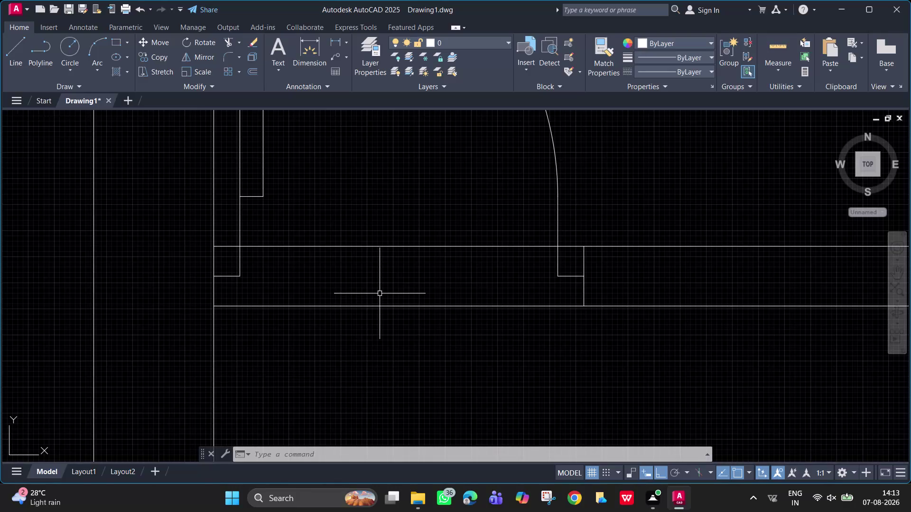
Trim away the wall lines crossing the doorway with a fence.
text(tr)
key(space)
drag(400, 228, 416, 327)
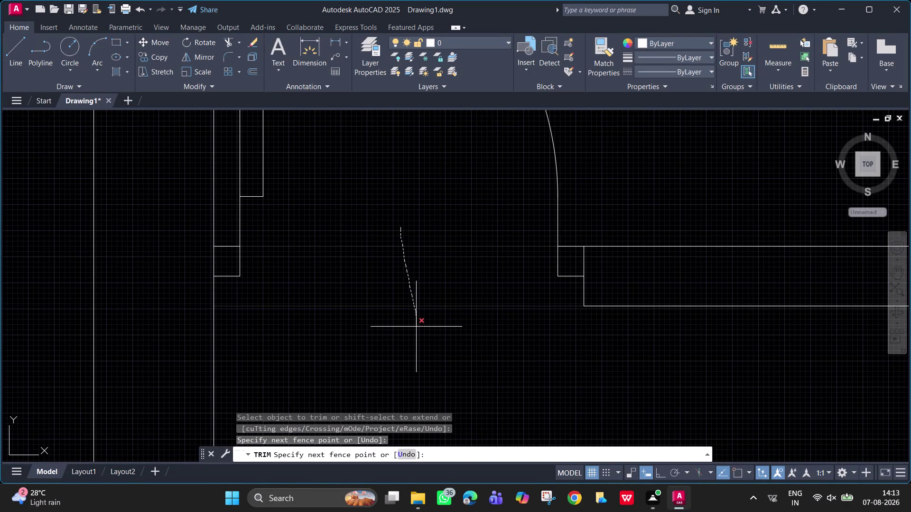
drag(416, 326, 408, 140)
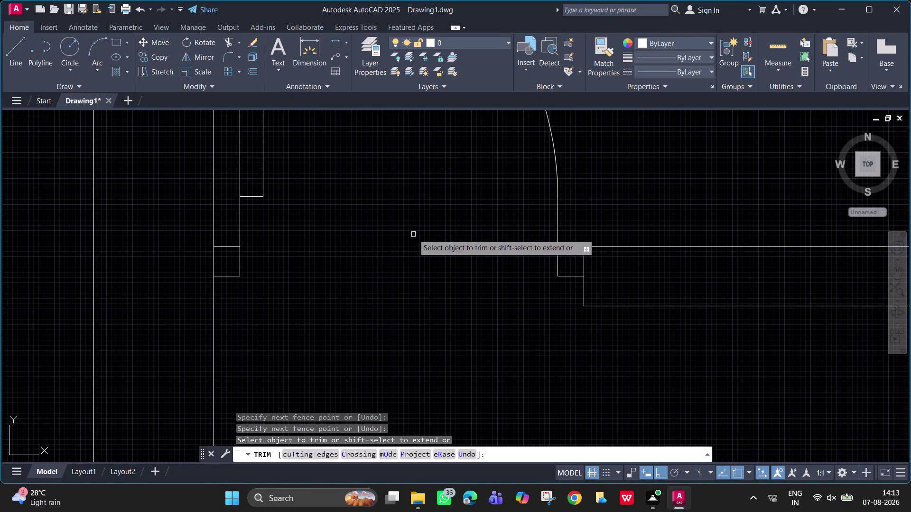
scroll(down, 3)
scroll(up, 3)
scroll(down, 3)
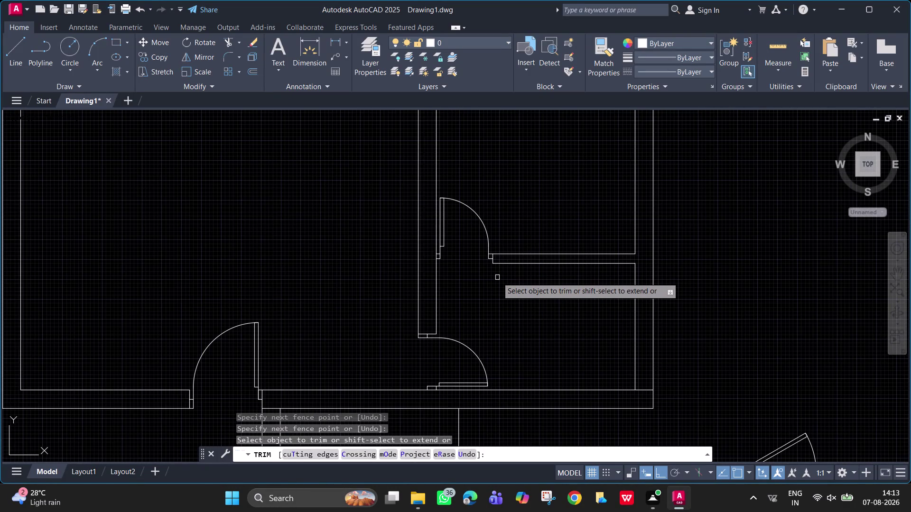
scroll(up, 3)
middle_drag(507, 295, 597, 386)
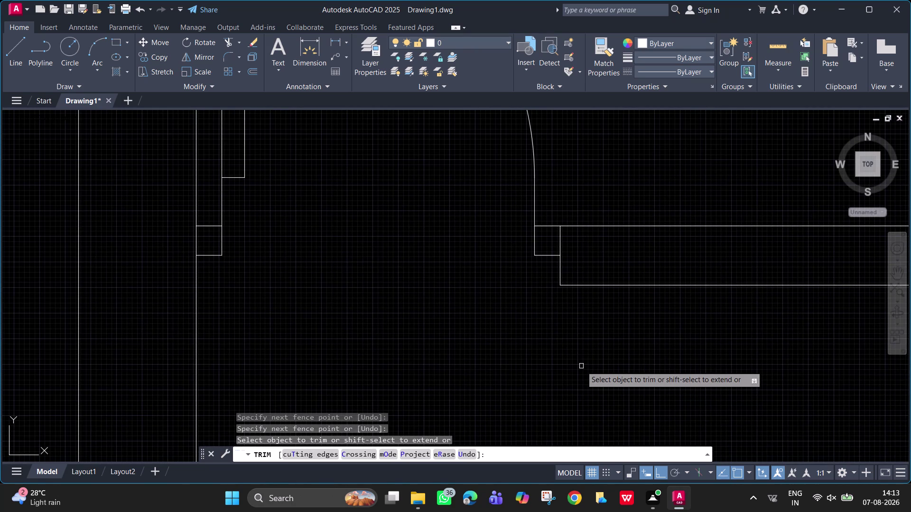
Cancel Trim and try to start Extend, entering the mistyped EXD.
text(ex)
key(space)
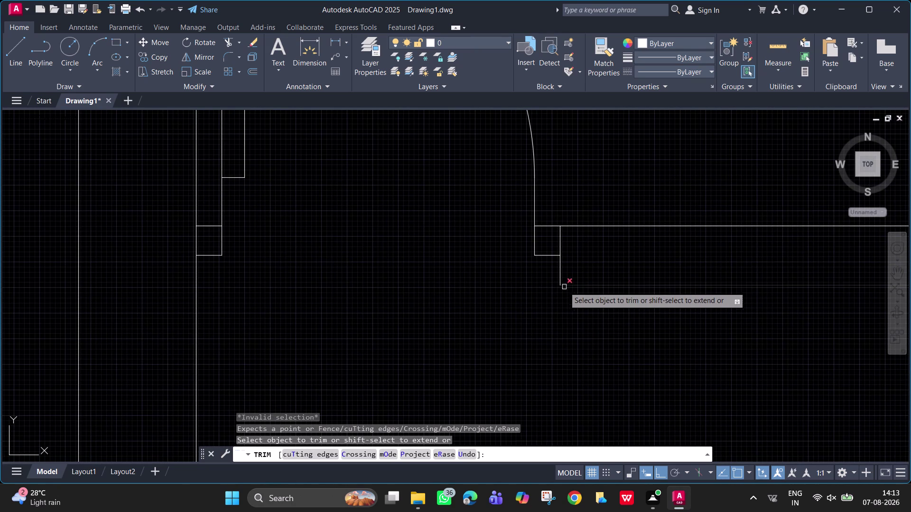
key(Escape)
text(exd)
key(space)
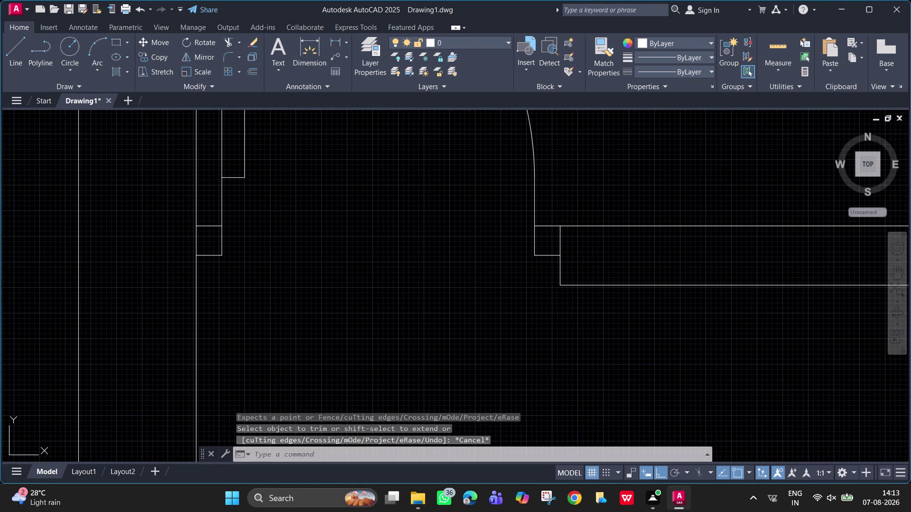
Extend the lower wall line across the doorway.
text(ex)
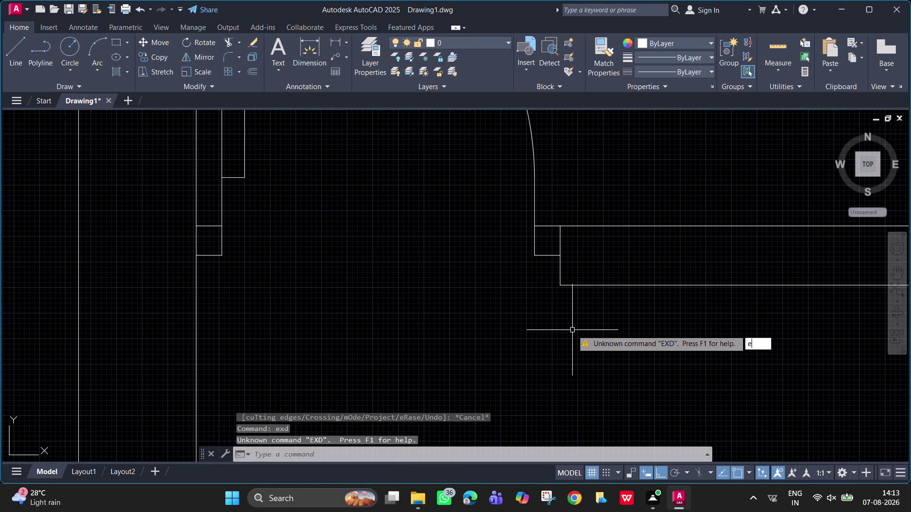
key(space)
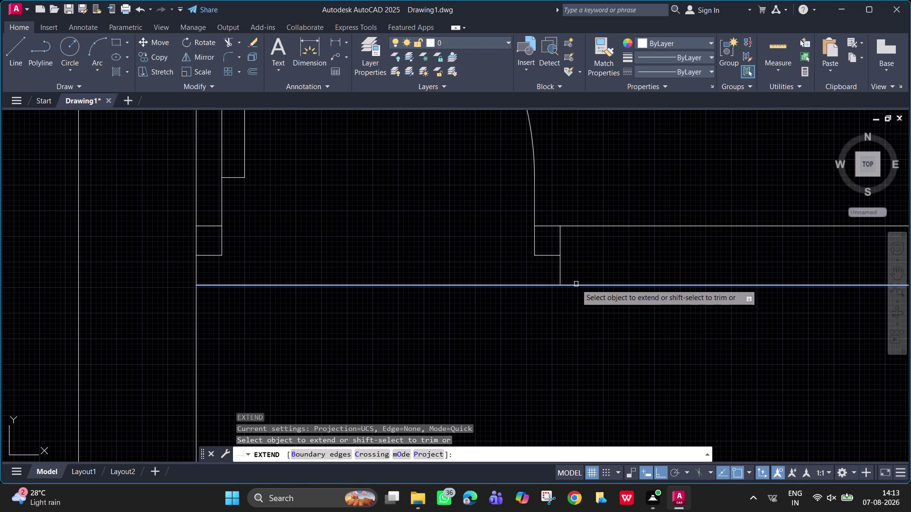
click(576, 285)
key(space)
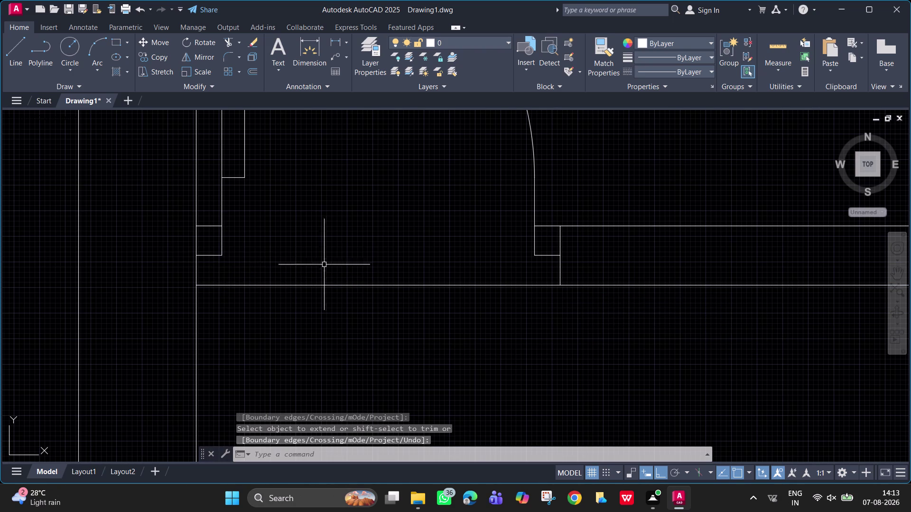
Draw short vertical lines from the left and right jamb corners down to the lower wall line.
text(l)
key(space)
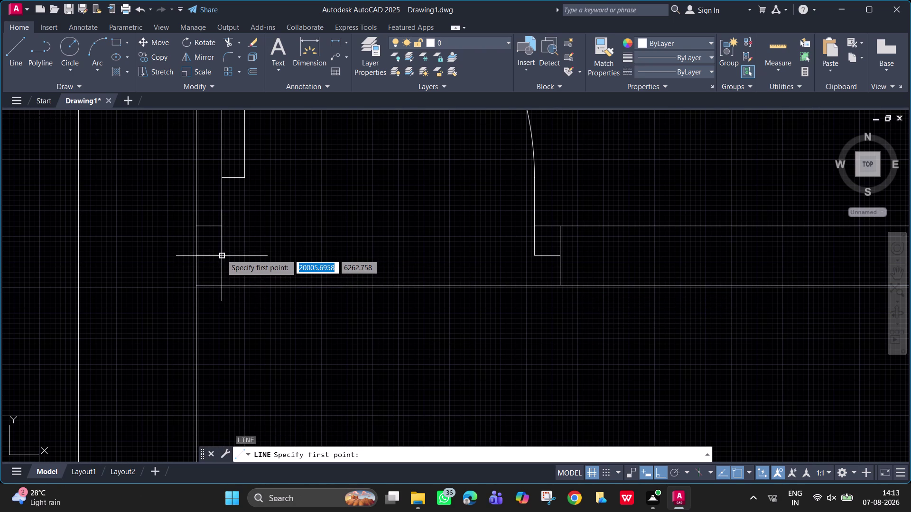
click(221, 255)
click(221, 283)
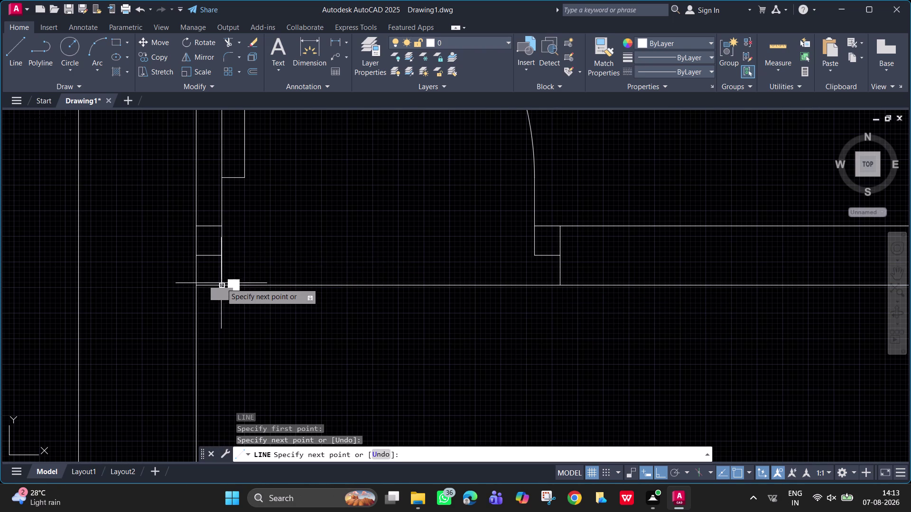
key(space)
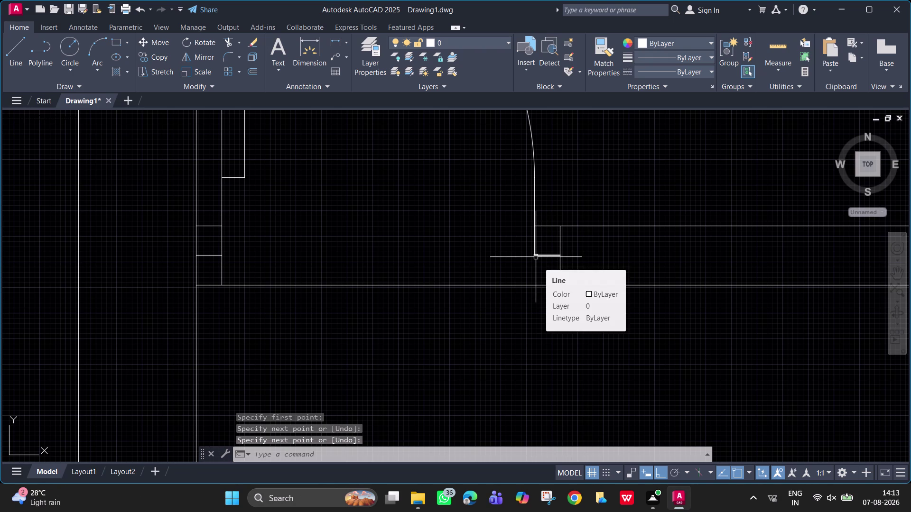
key(space)
click(535, 255)
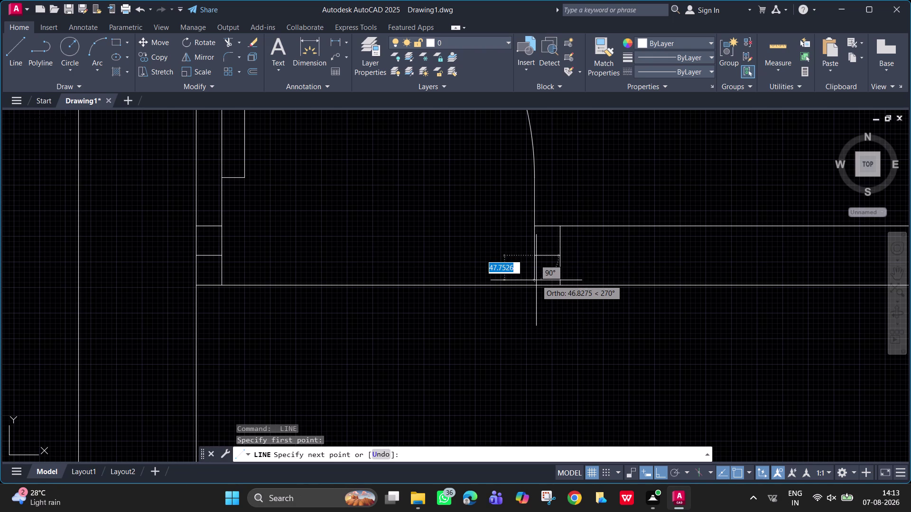
click(536, 285)
key(space)
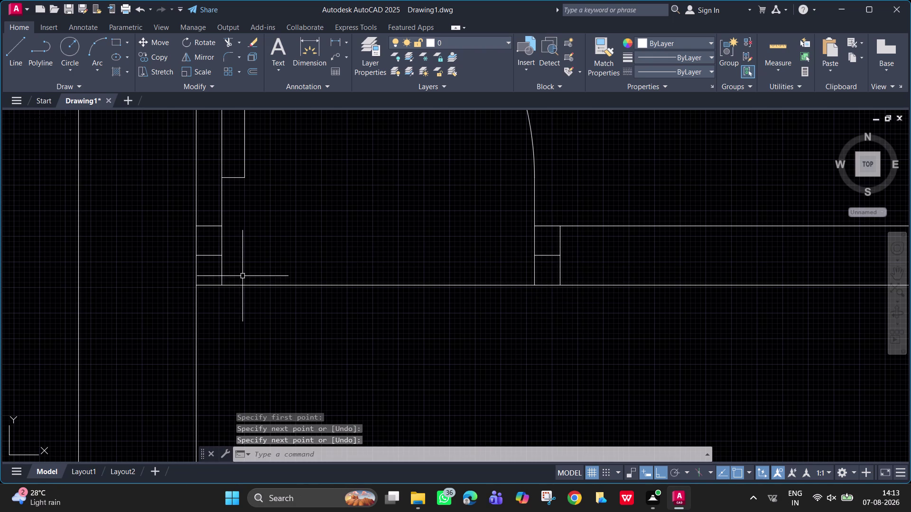
Trim the extended wall line out of the doorway opening.
key(t)
text(r)
key(space)
drag(277, 283, 280, 294)
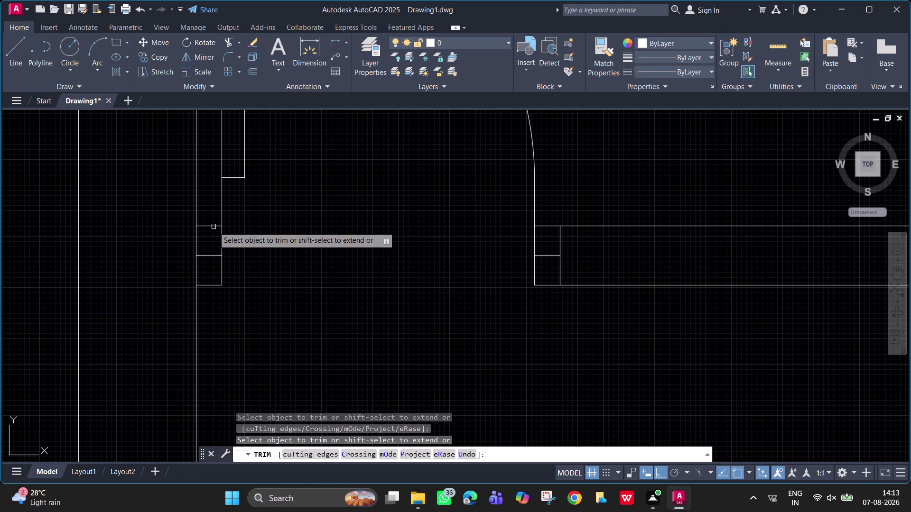
click(212, 226)
click(547, 226)
Pan and zoom across the plan to the next doorway's wall ends and end Trim.
scroll(down, 3)
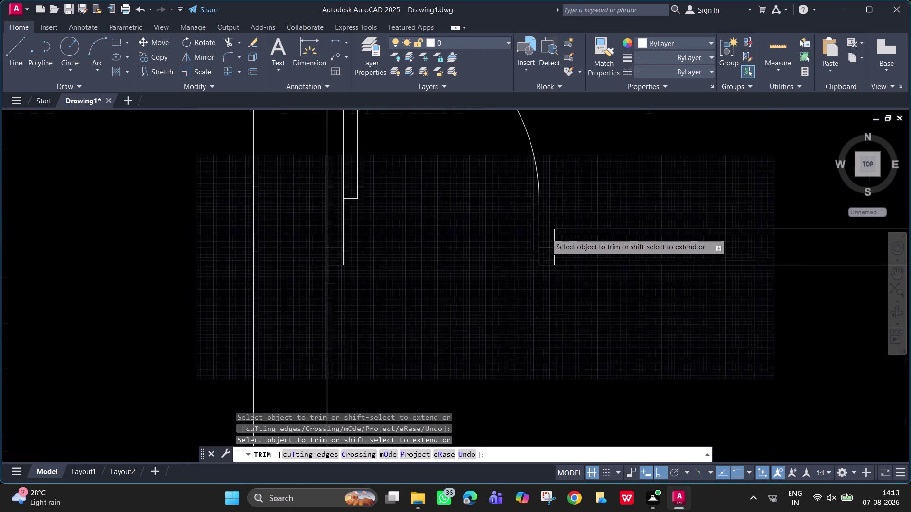
scroll(down, 3)
scroll(down, 3)
middle_drag(585, 301, 581, 298)
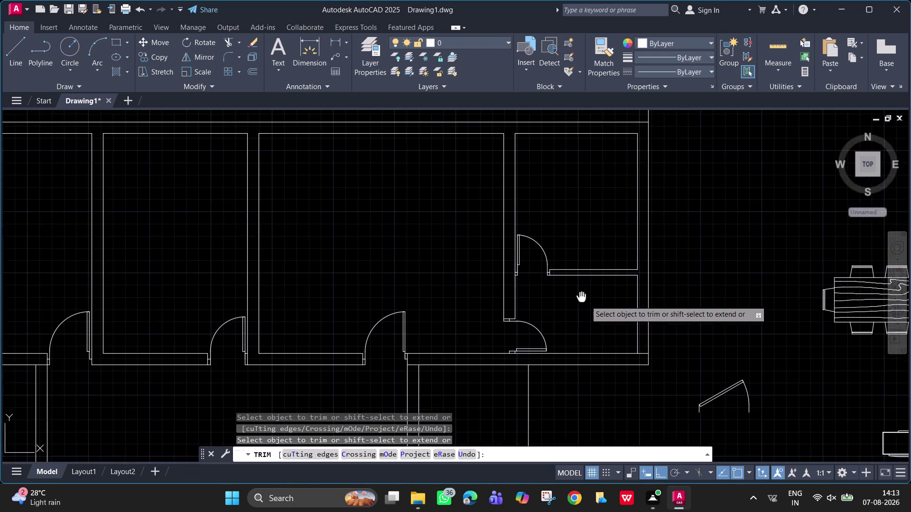
middle_drag(581, 298, 738, 265)
middle_drag(442, 275, 764, 307)
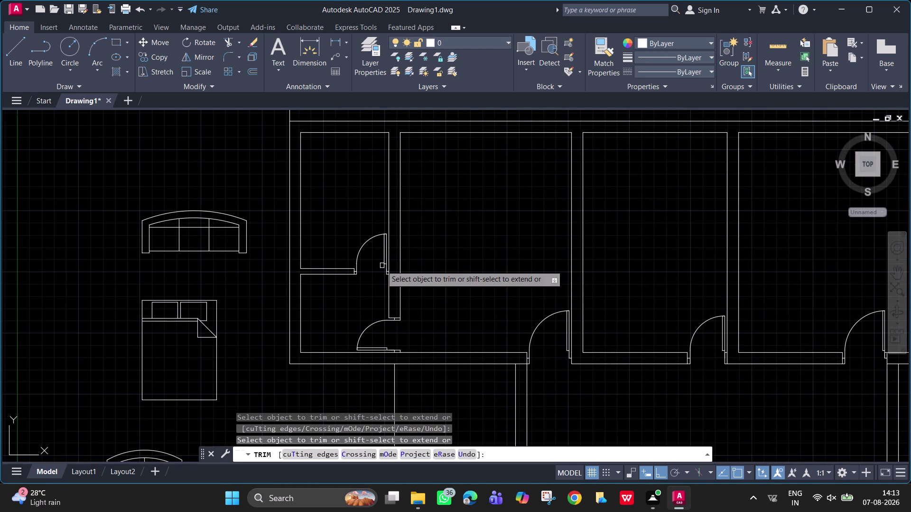
scroll(up, 3)
scroll(down, 3)
middle_drag(497, 322, 486, 310)
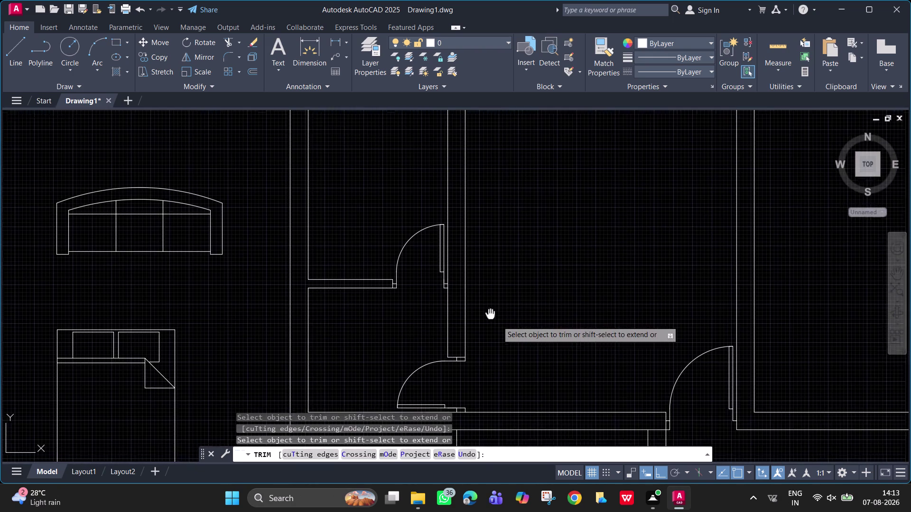
middle_drag(486, 310, 465, 205)
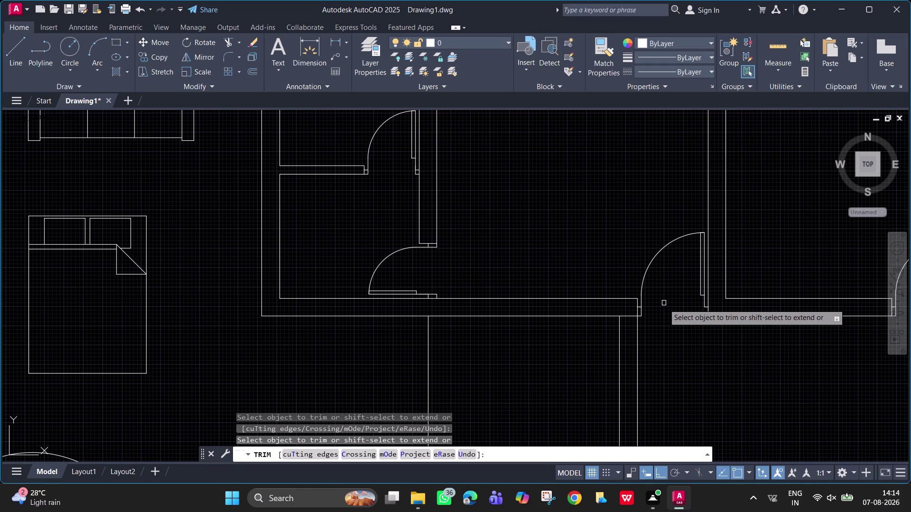
scroll(up, 3)
middle_drag(696, 308, 603, 289)
key(space)
text(l)
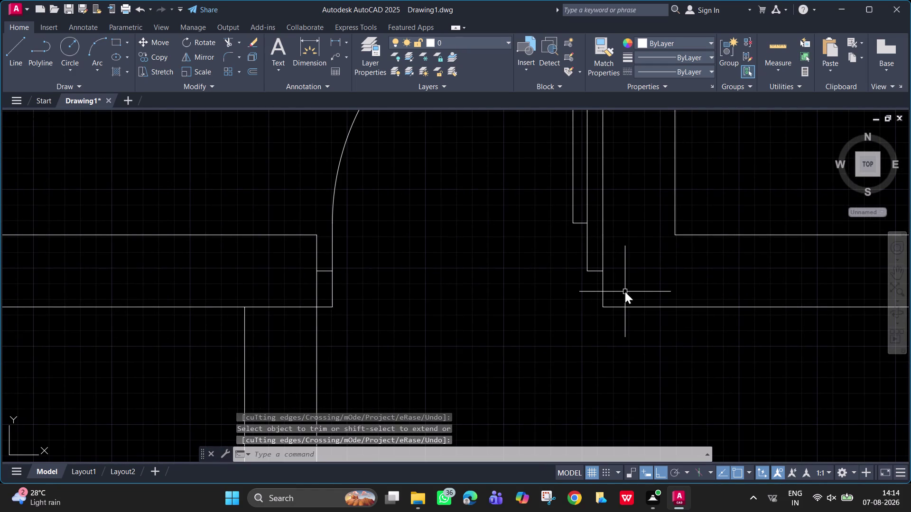
Cap the doorway wall end with a short line across to the opposite wall face.
key(space)
click(586, 271)
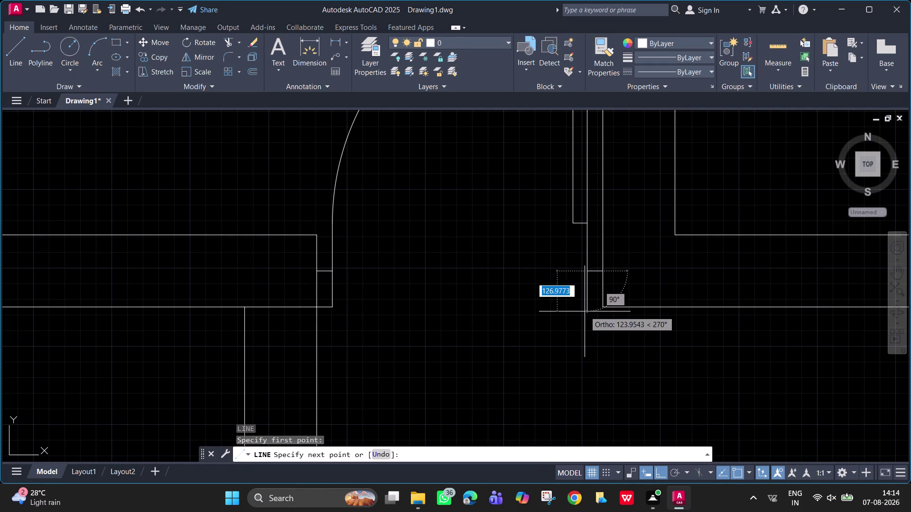
click(584, 311)
key(space)
key(space)
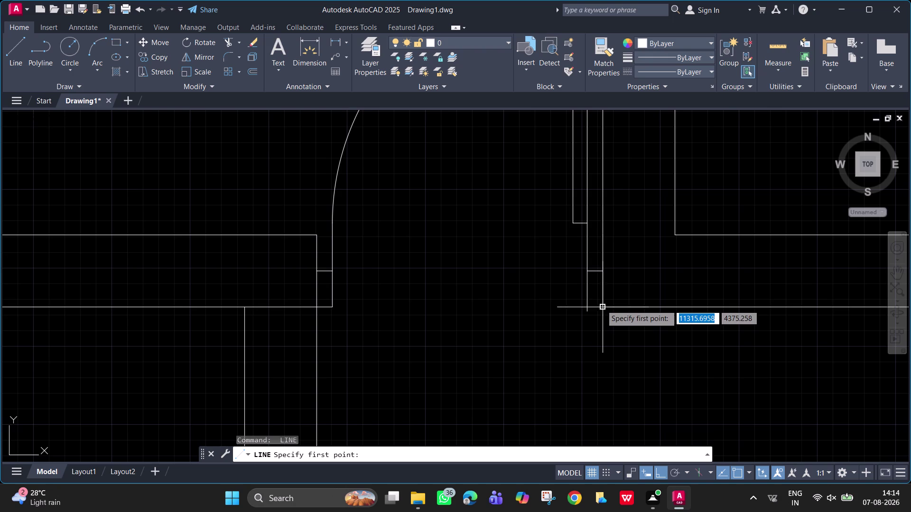
click(602, 307)
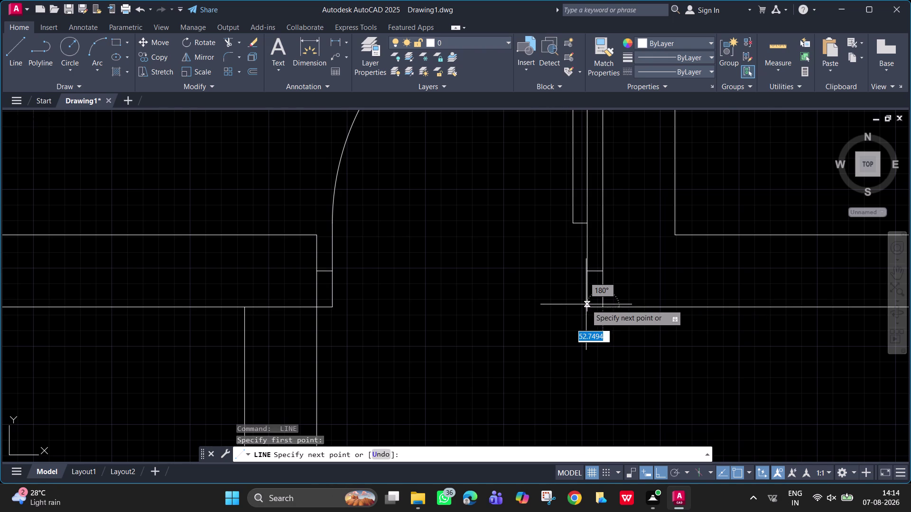
click(585, 306)
key(space)
scroll(up, 3)
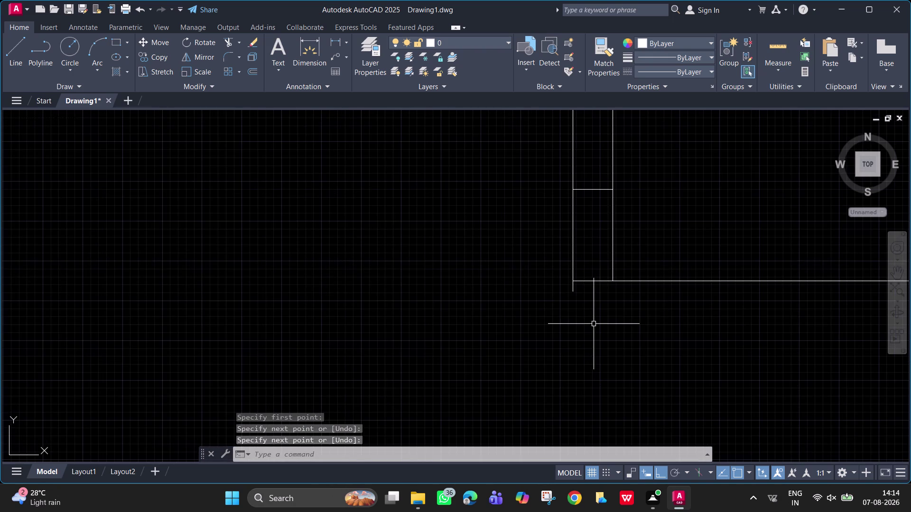
Trim the overhanging line end below the cap with a fence.
text(tr)
key(space)
click(556, 266)
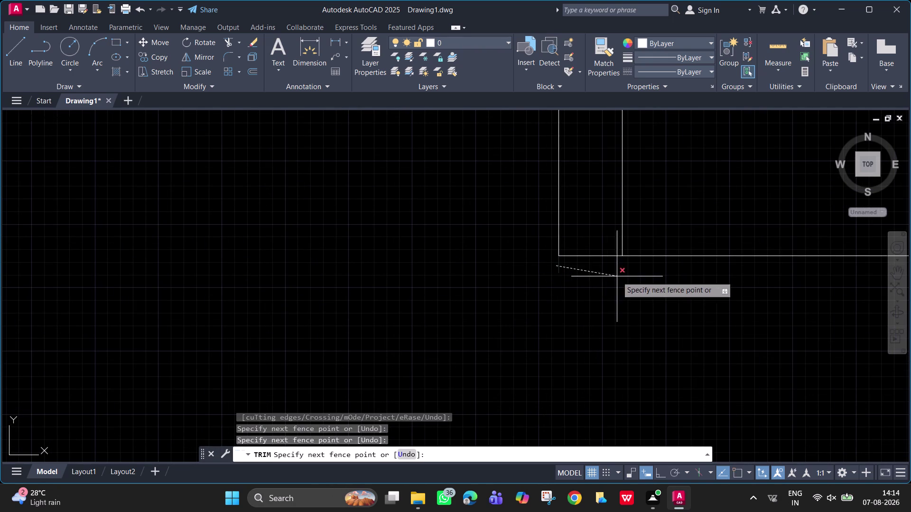
click(581, 279)
scroll(down, 3)
middle_drag(728, 325, 562, 318)
scroll(down, 3)
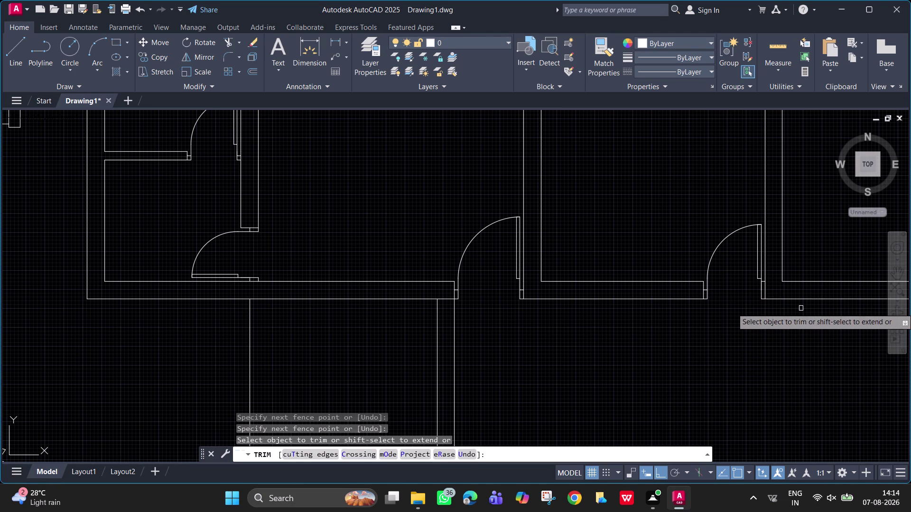
Move to the next doorway's right wall end and cap it across the wall thickness.
scroll(up, 3)
middle_drag(764, 285, 709, 250)
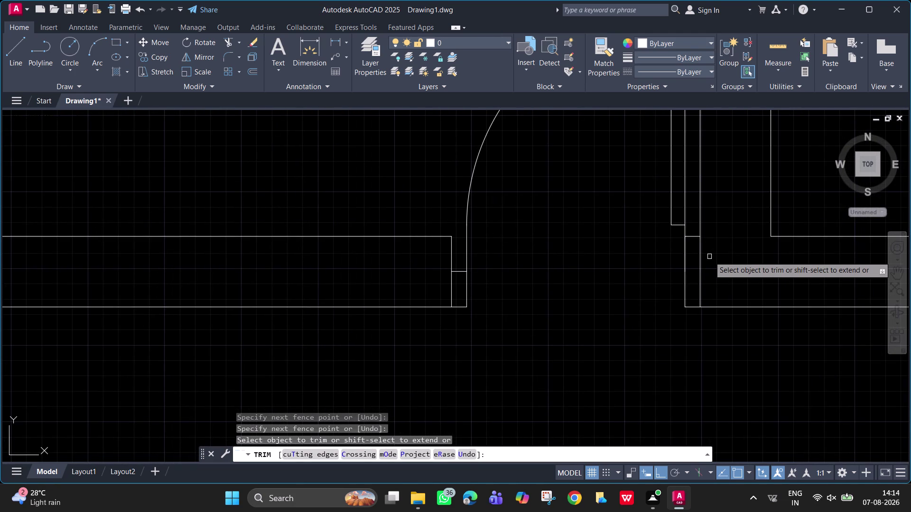
scroll(down, 3)
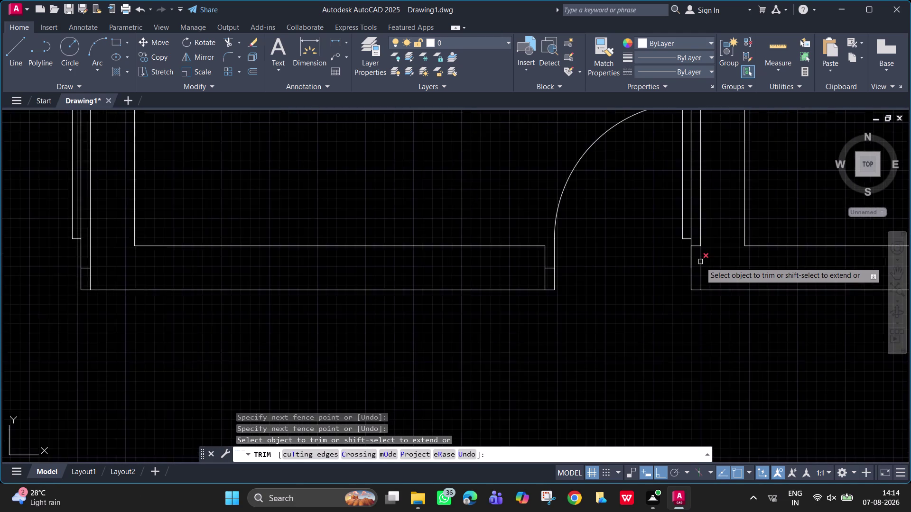
scroll(up, 3)
key(space)
key(t)
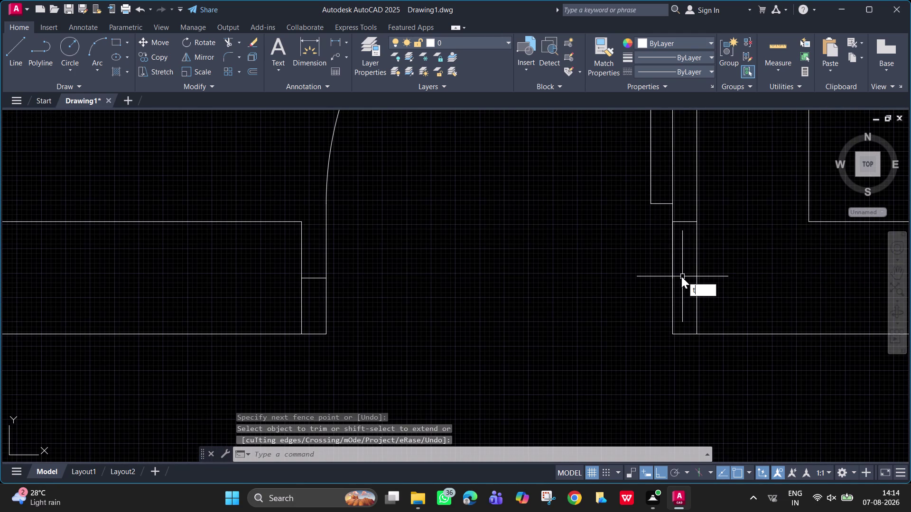
key(Escape)
text(l)
key(space)
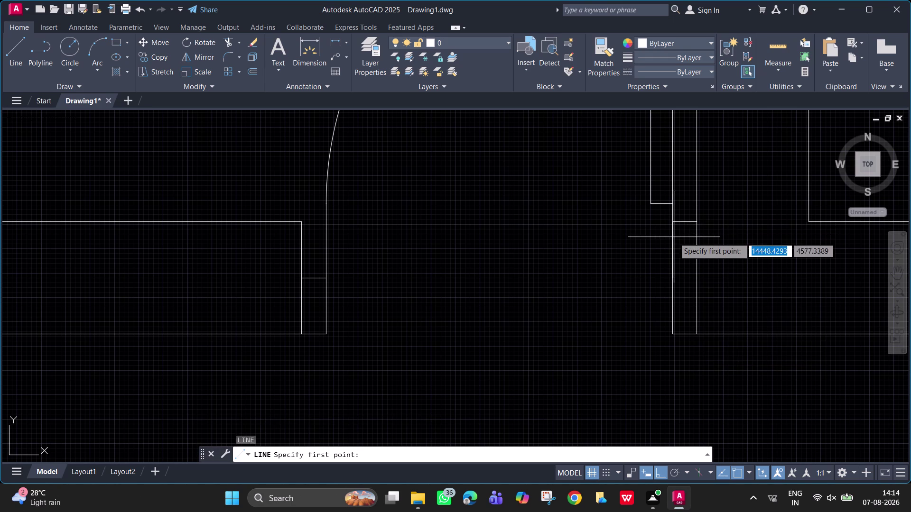
click(673, 279)
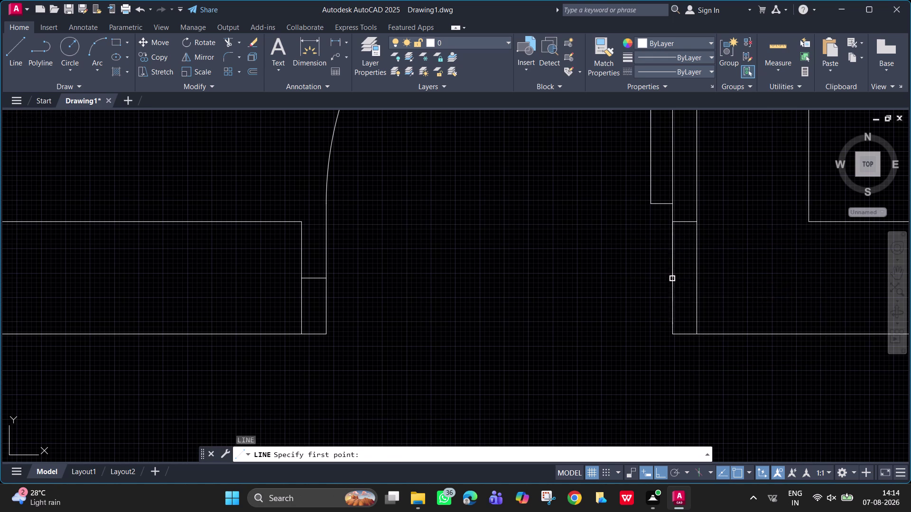
click(696, 277)
key(space)
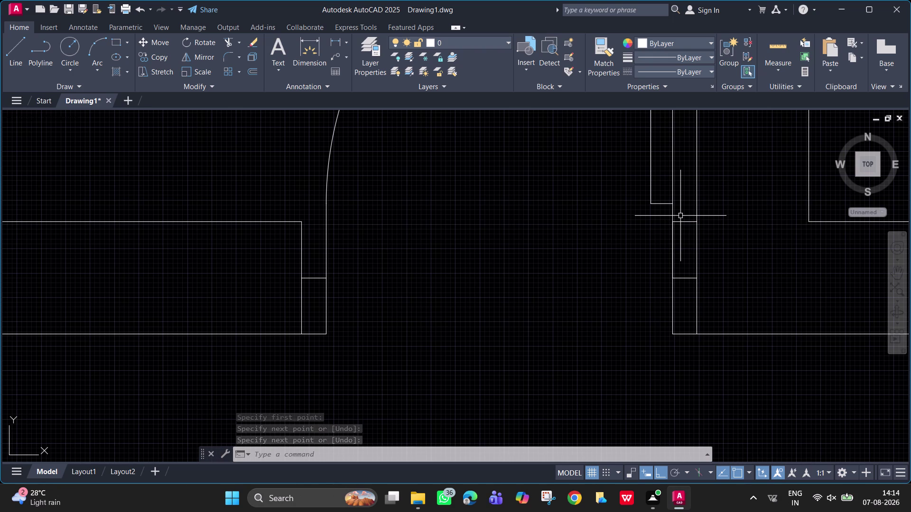
Trim the leftover line overhang with a fence, then exit Trim.
text(tr)
key(space)
key(space)
drag(680, 216, 687, 237)
click(685, 220)
click(687, 229)
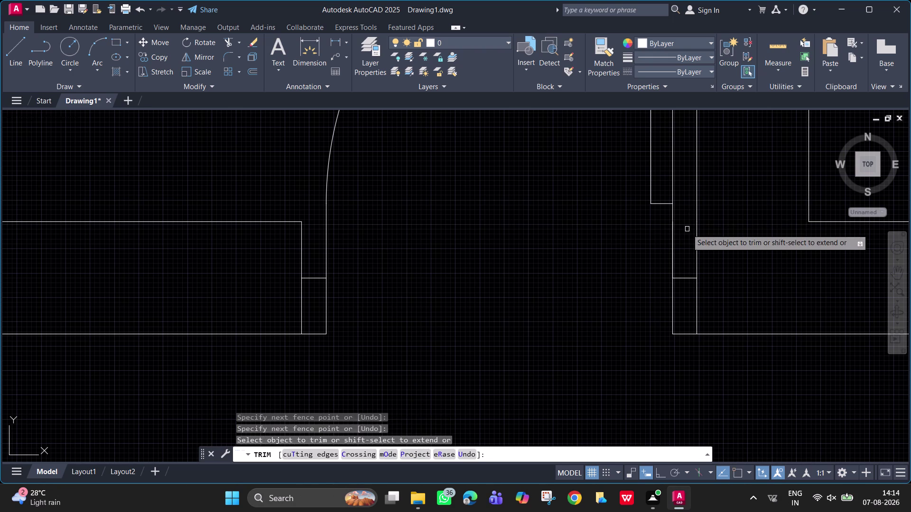
scroll(down, 3)
key(Escape)
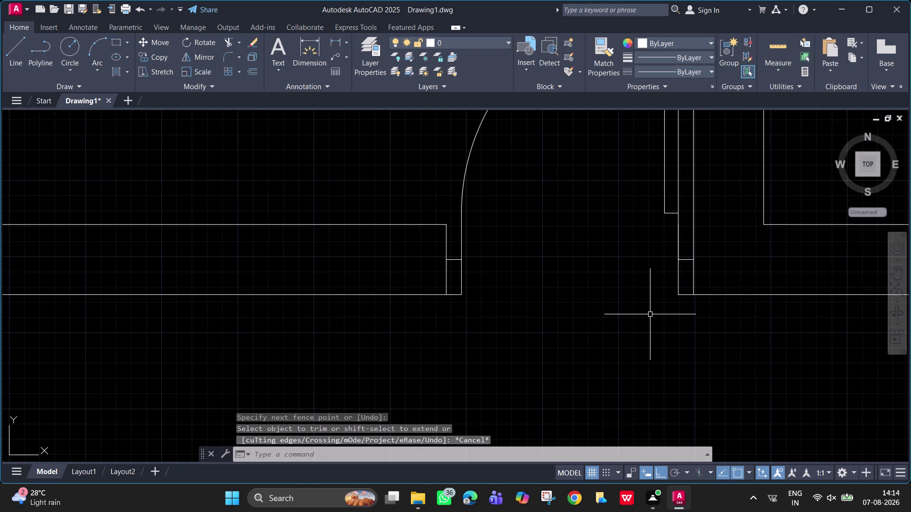